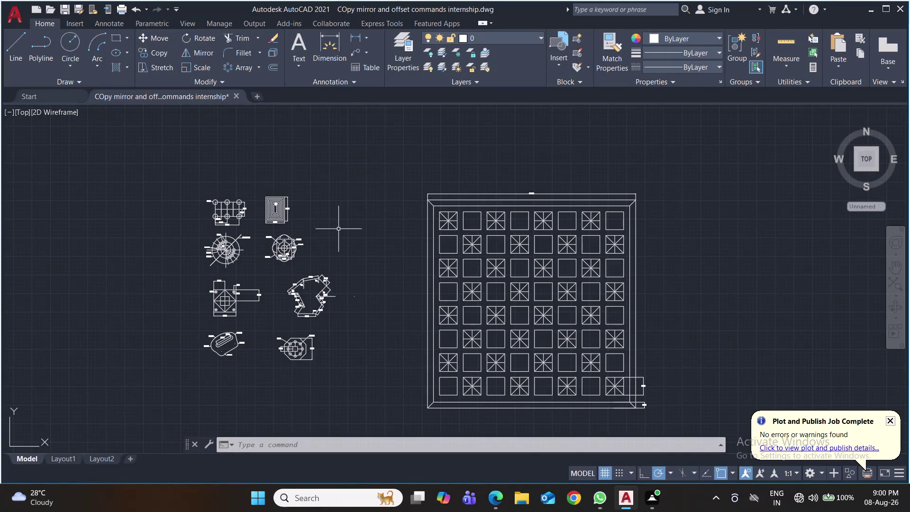
Start a plot with DWG To PDF as the plotter.
key(ctrl+p)
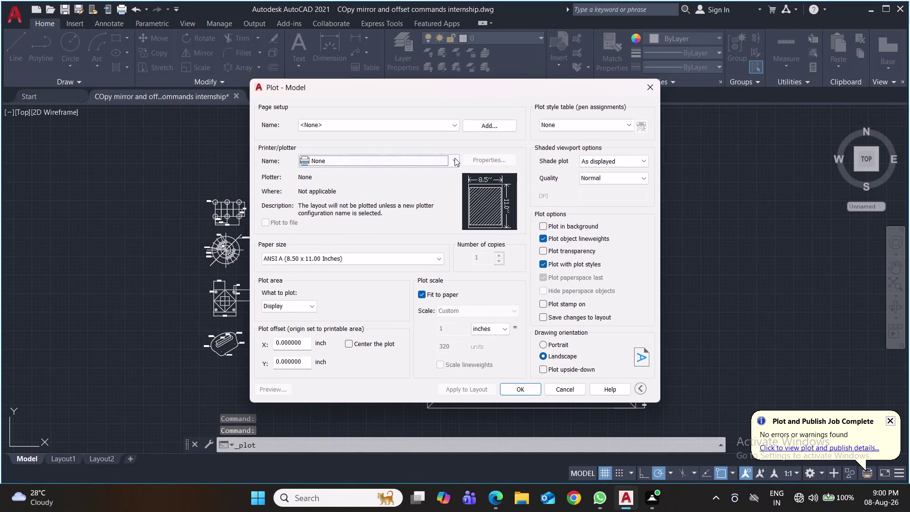
click(454, 159)
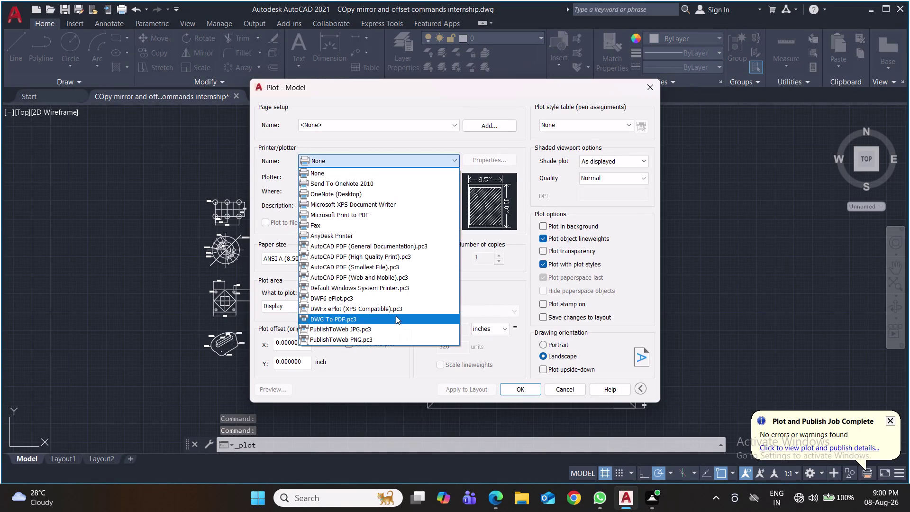
click(388, 318)
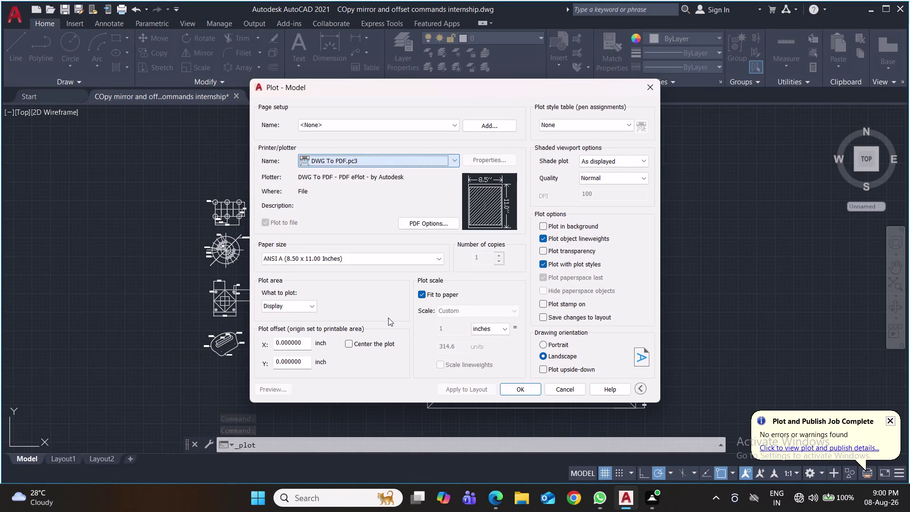
Select ISO full bleed A4 (210 x 297 MM) paper in portrait orientation.
click(438, 260)
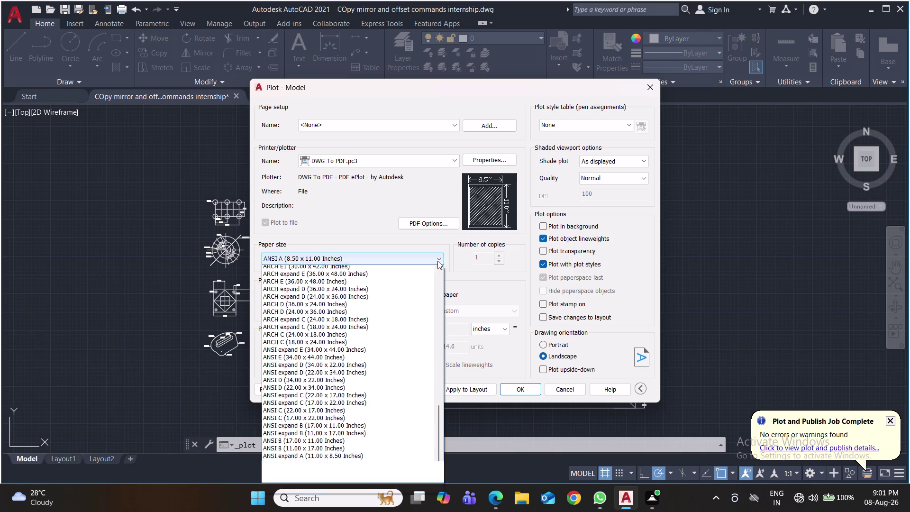
scroll(up, 3)
scroll(up, 3)
scroll(up, 3)
scroll(up, 3)
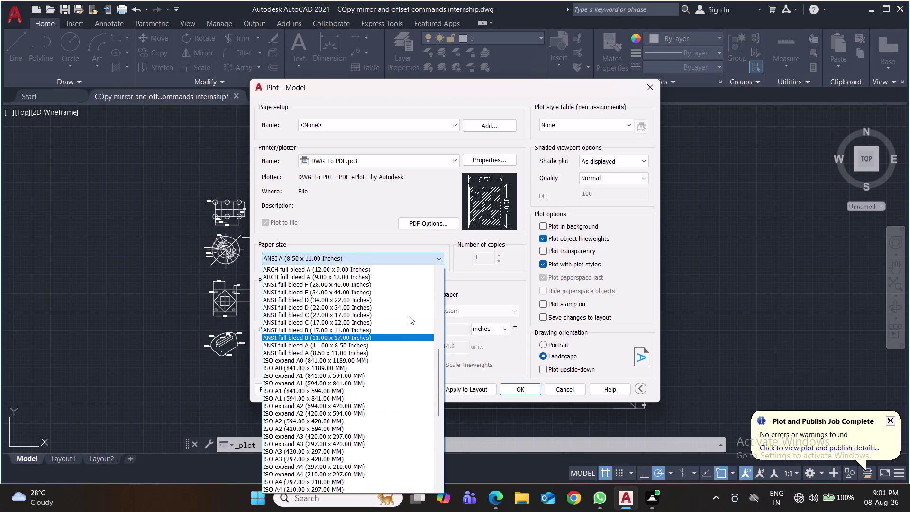
scroll(up, 3)
scroll(up, 3)
scroll(up, 3)
scroll(up, 3)
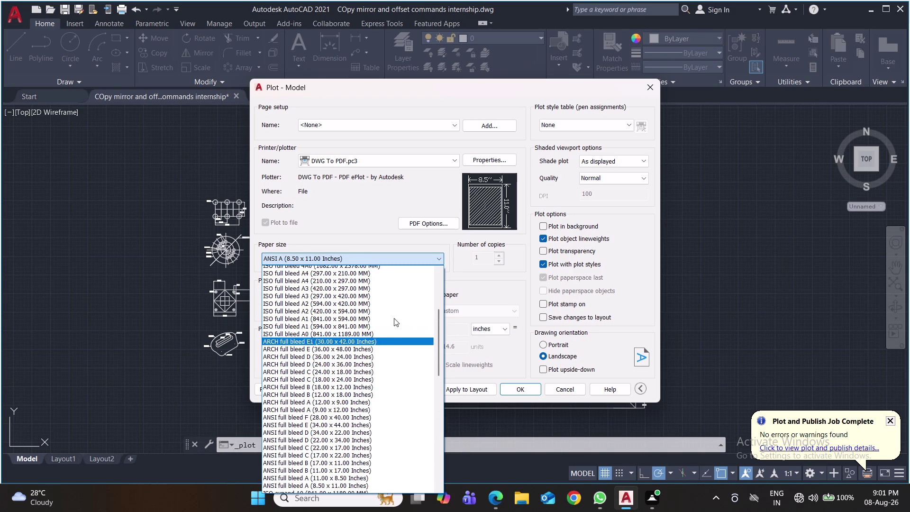
scroll(up, 3)
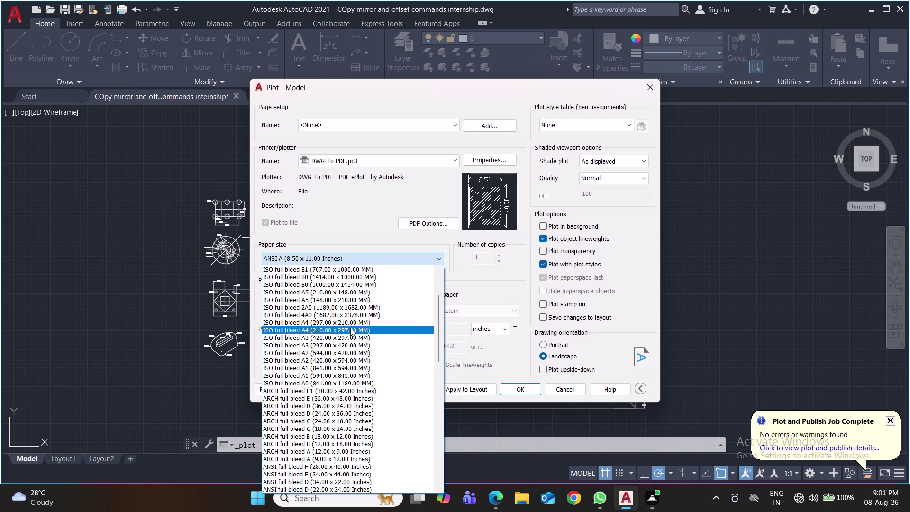
click(351, 329)
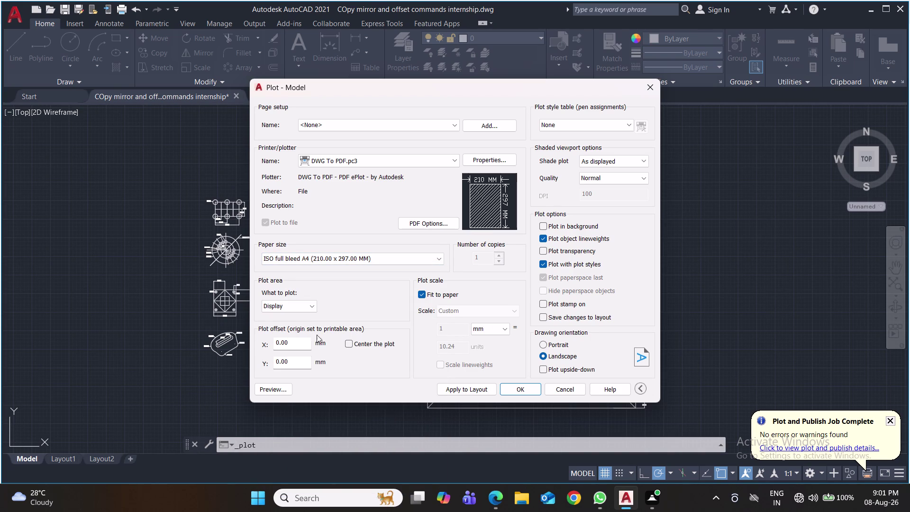
click(545, 343)
click(310, 308)
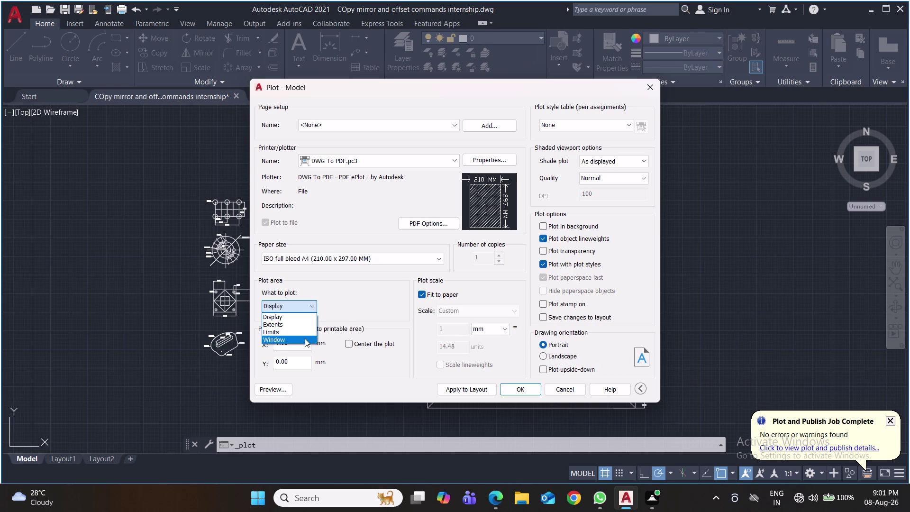
Set the plot area to a window around the tile-grid drawing and confirm the plot.
click(305, 339)
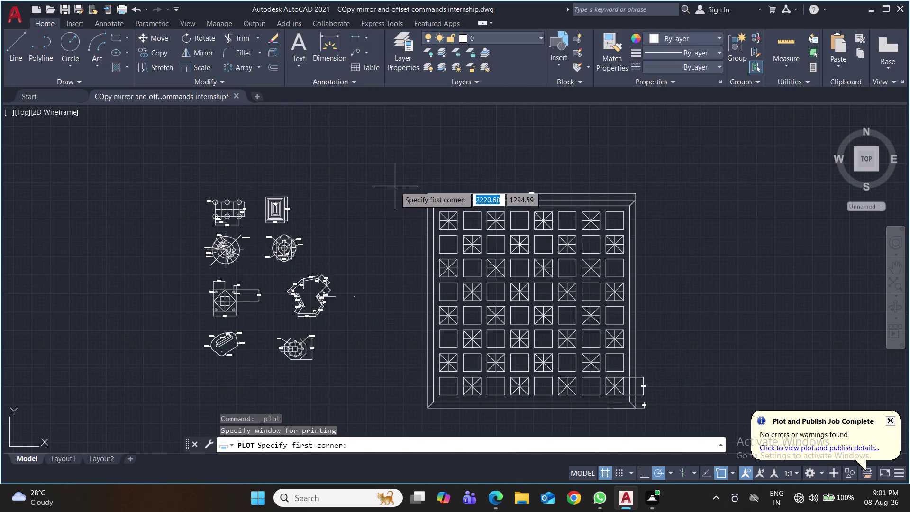
click(395, 157)
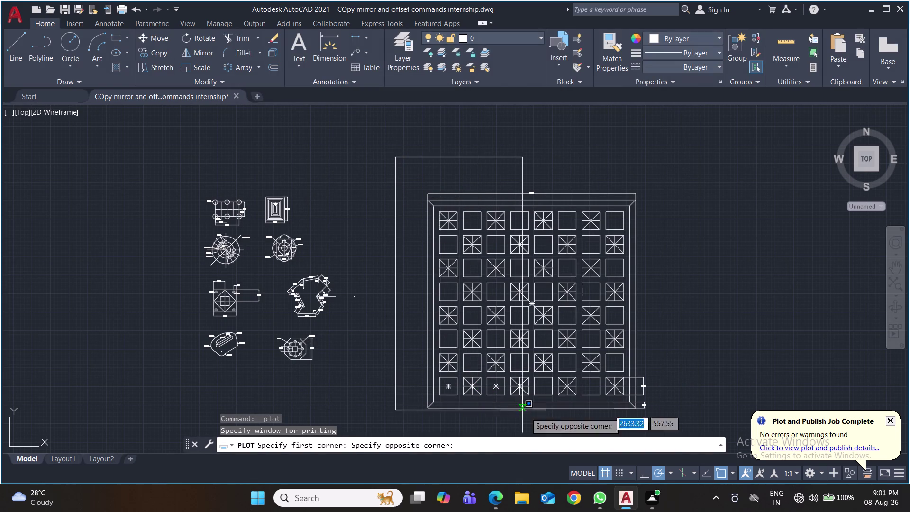
click(669, 426)
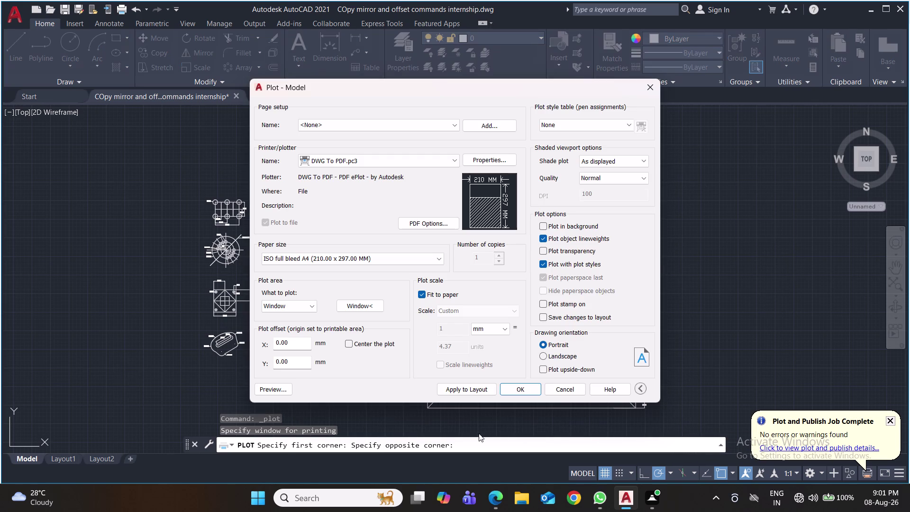
click(515, 390)
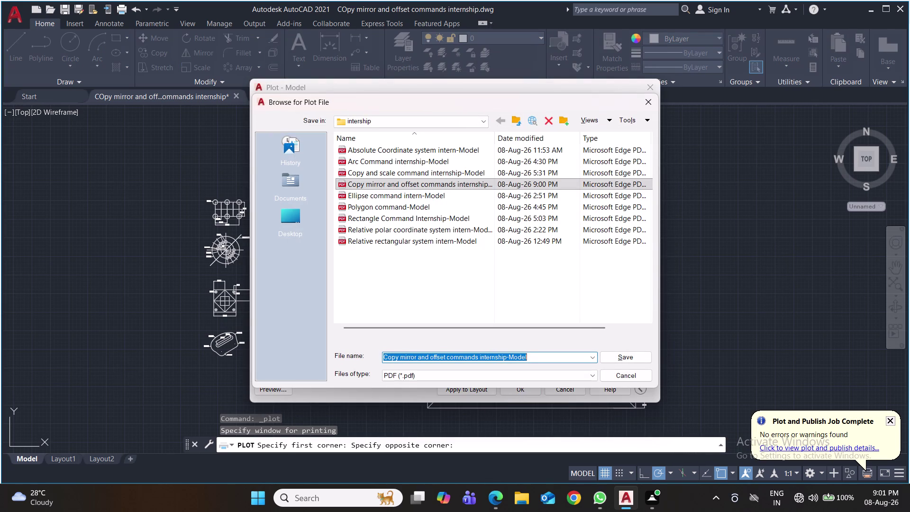
Append '-1' to the suggested PDF file name and save it in the intership folder.
click(541, 358)
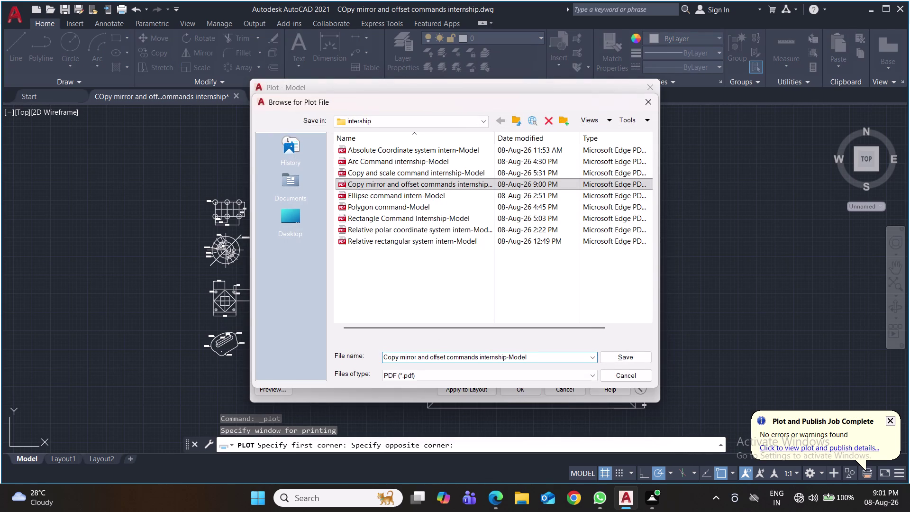
key(minus)
key(1)
click(623, 358)
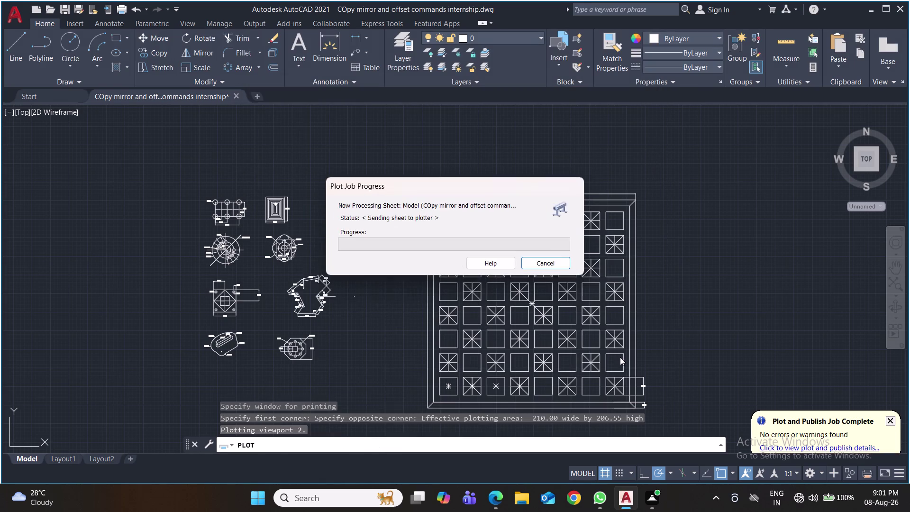